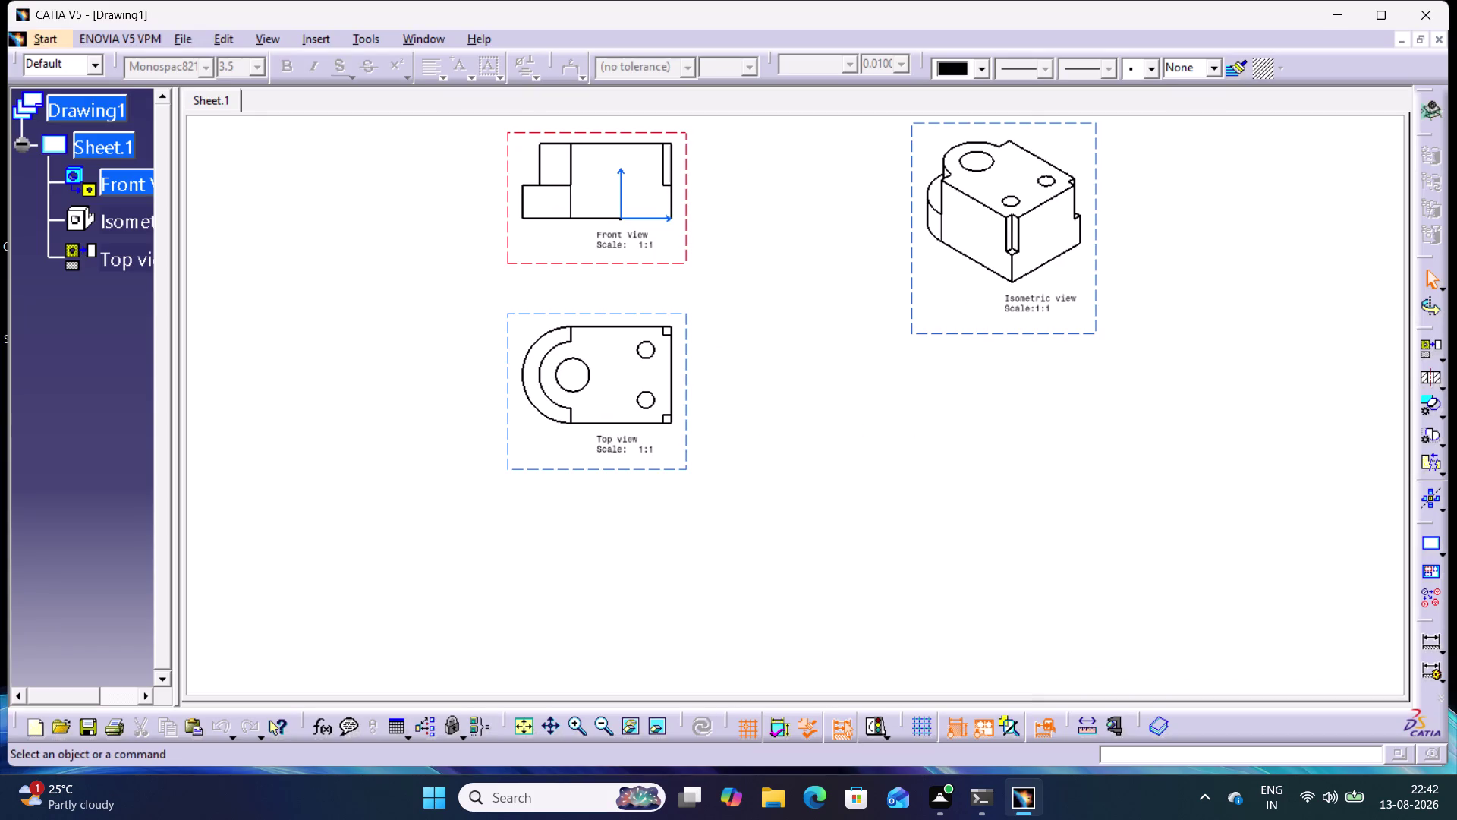
Start repeated dimensioning, move the Tools Palette left, re-centre the sheet, and pick the front view's left step edge.
double_click(1430, 642)
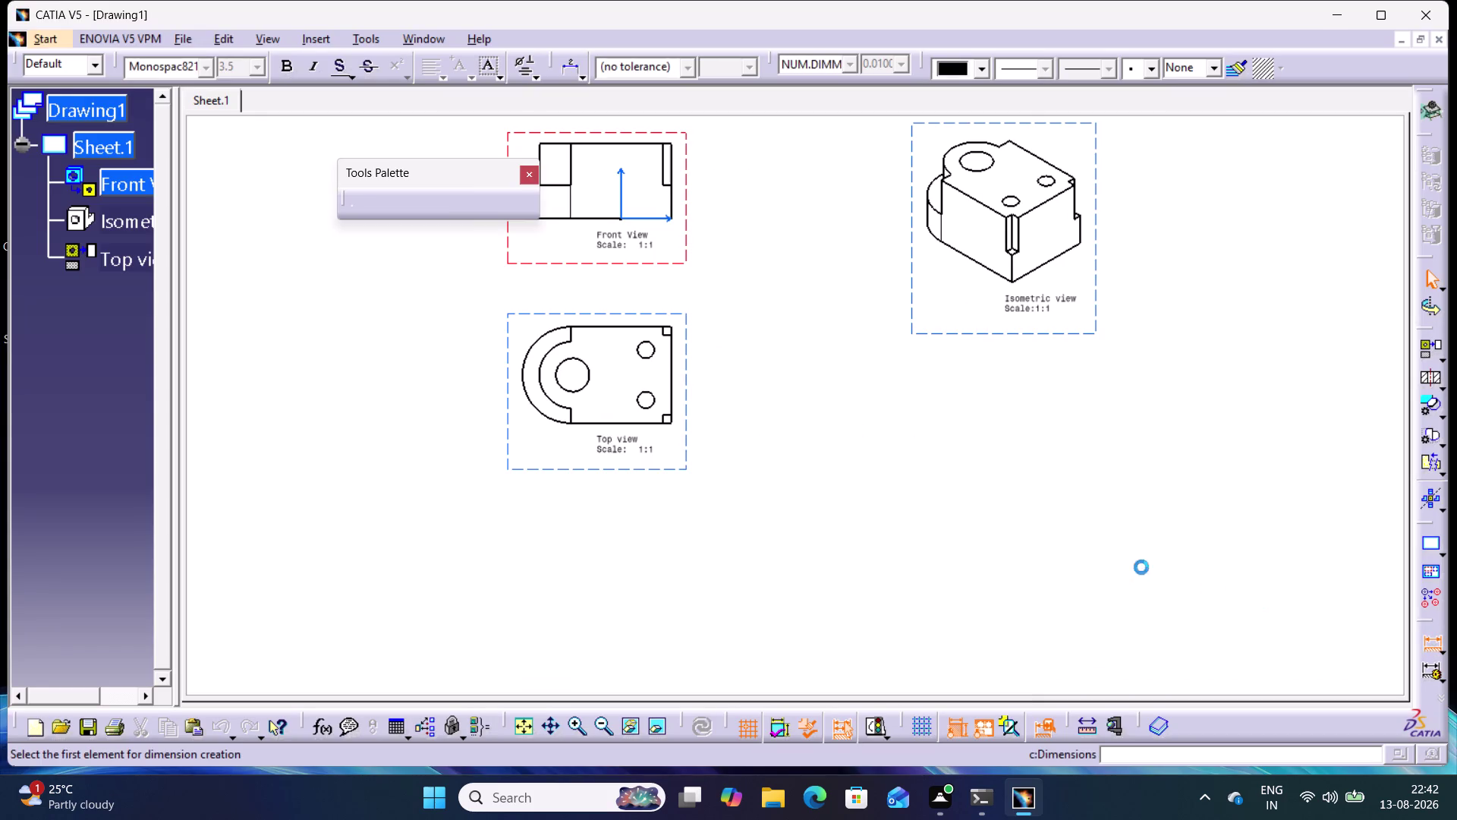
drag(447, 171, 322, 158)
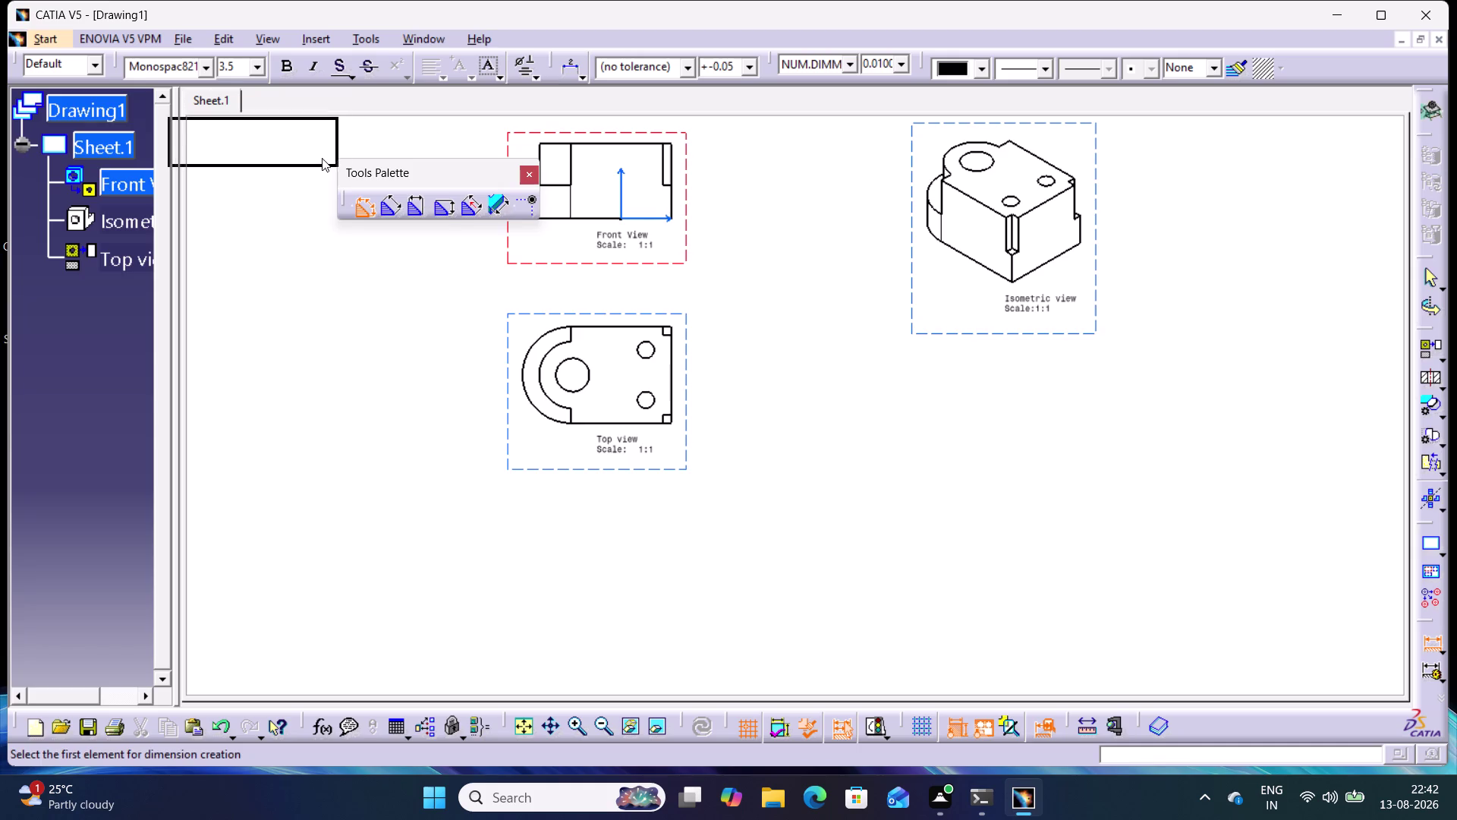
drag(322, 158, 321, 159)
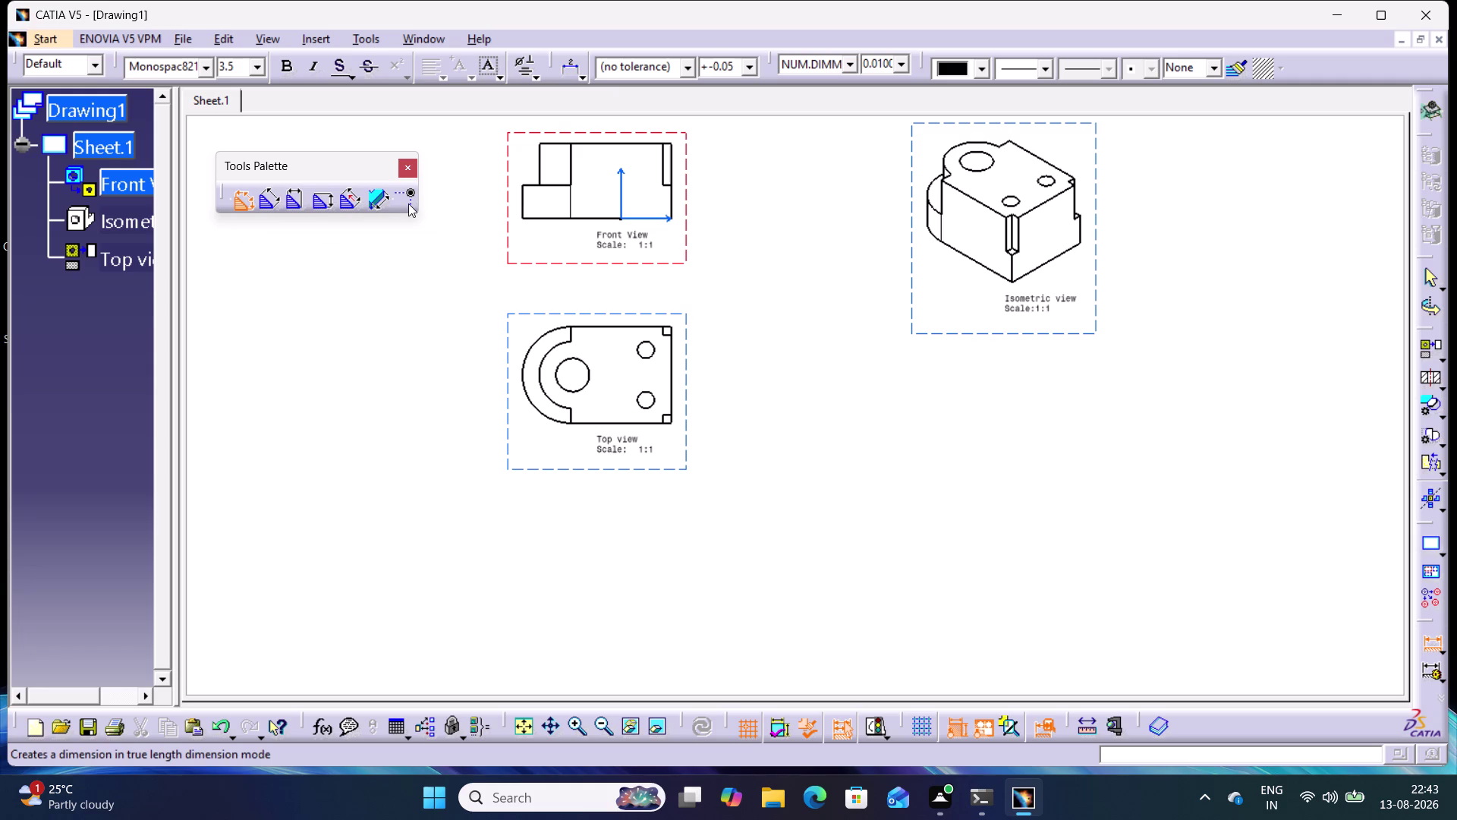
middle_drag(735, 286, 725, 358)
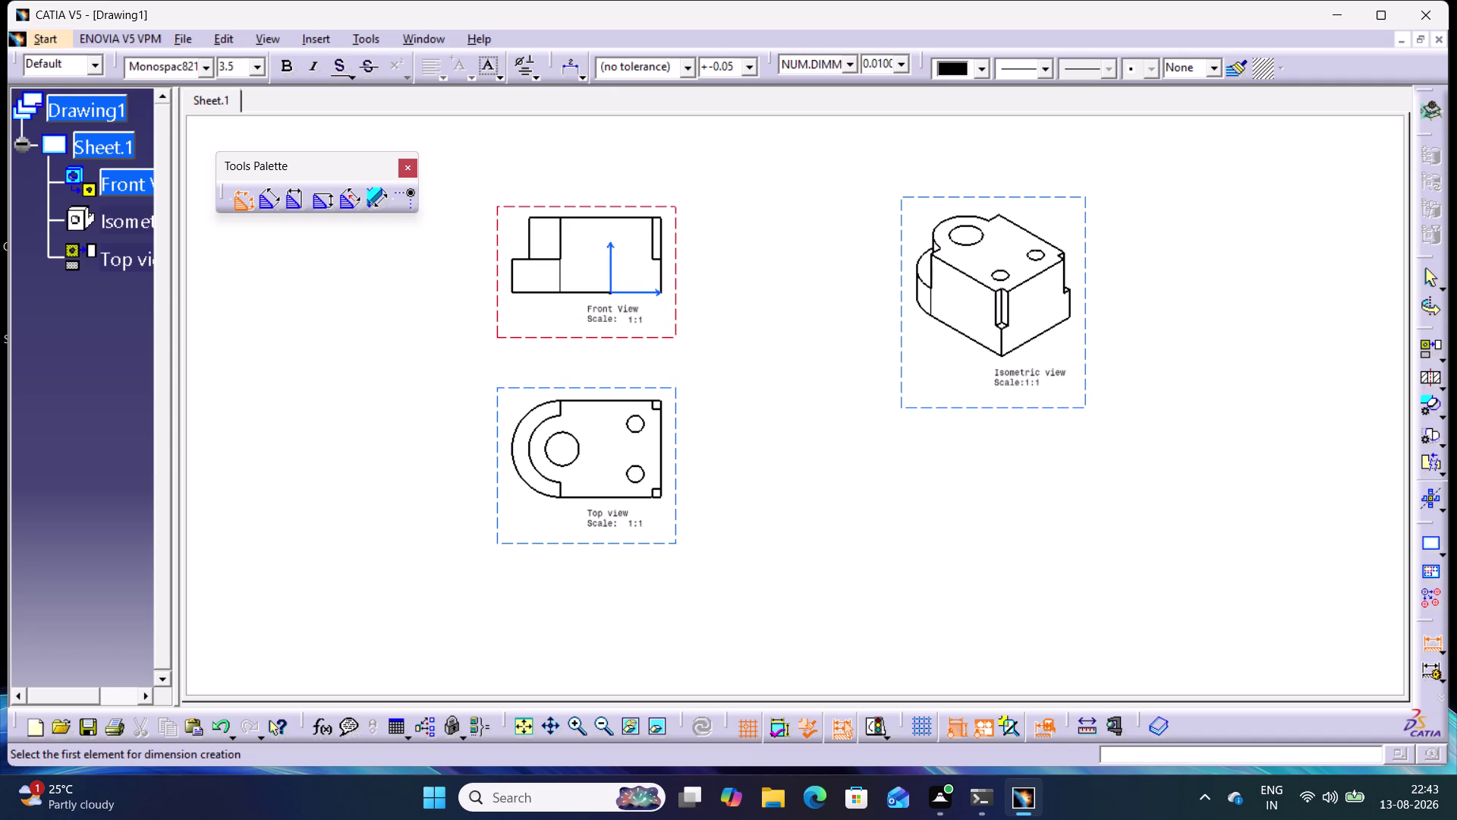
click(514, 275)
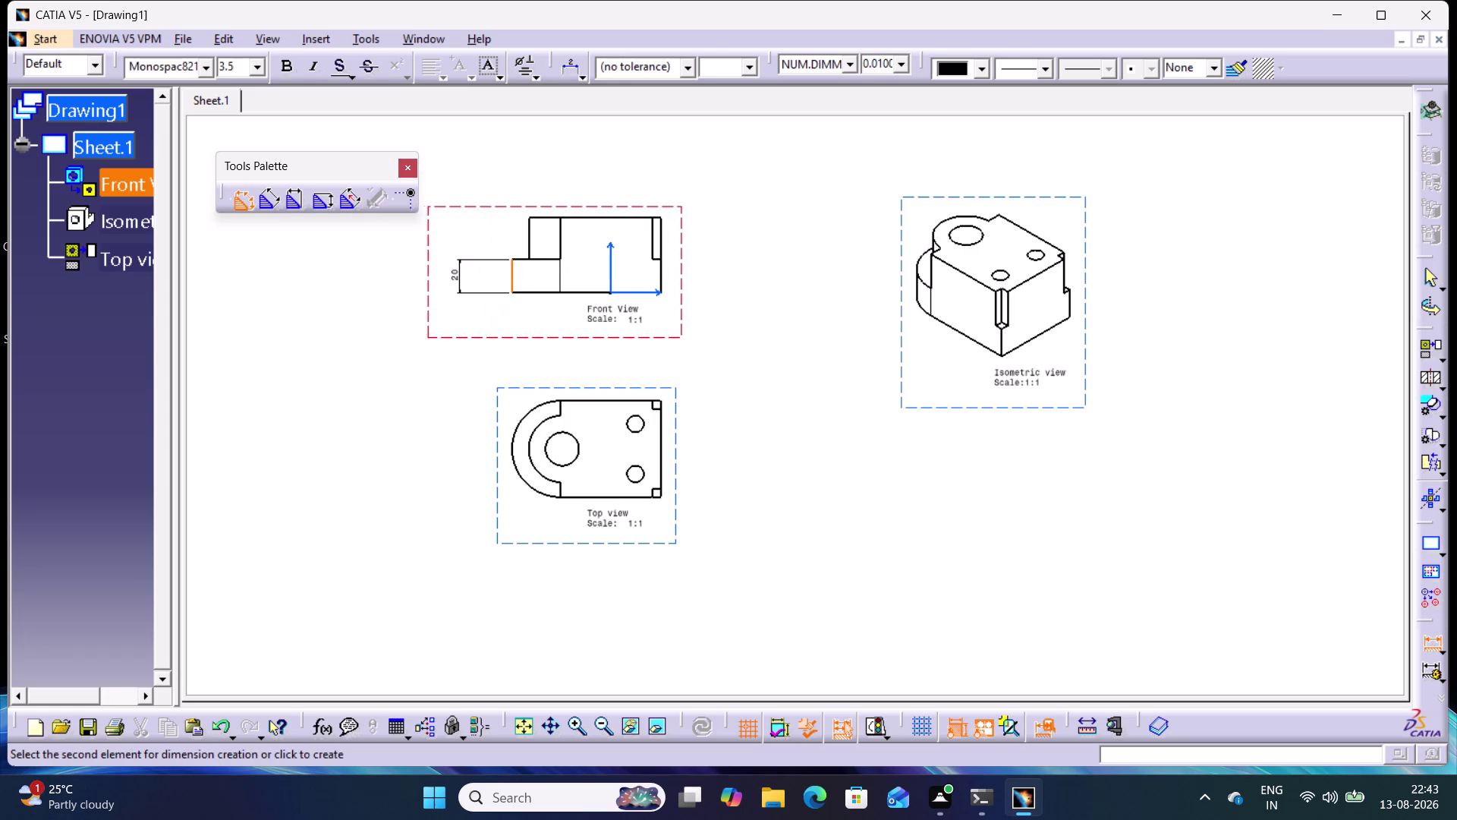
Place a 20 height dimension on the front view's left step and 45 on its right edge.
click(459, 280)
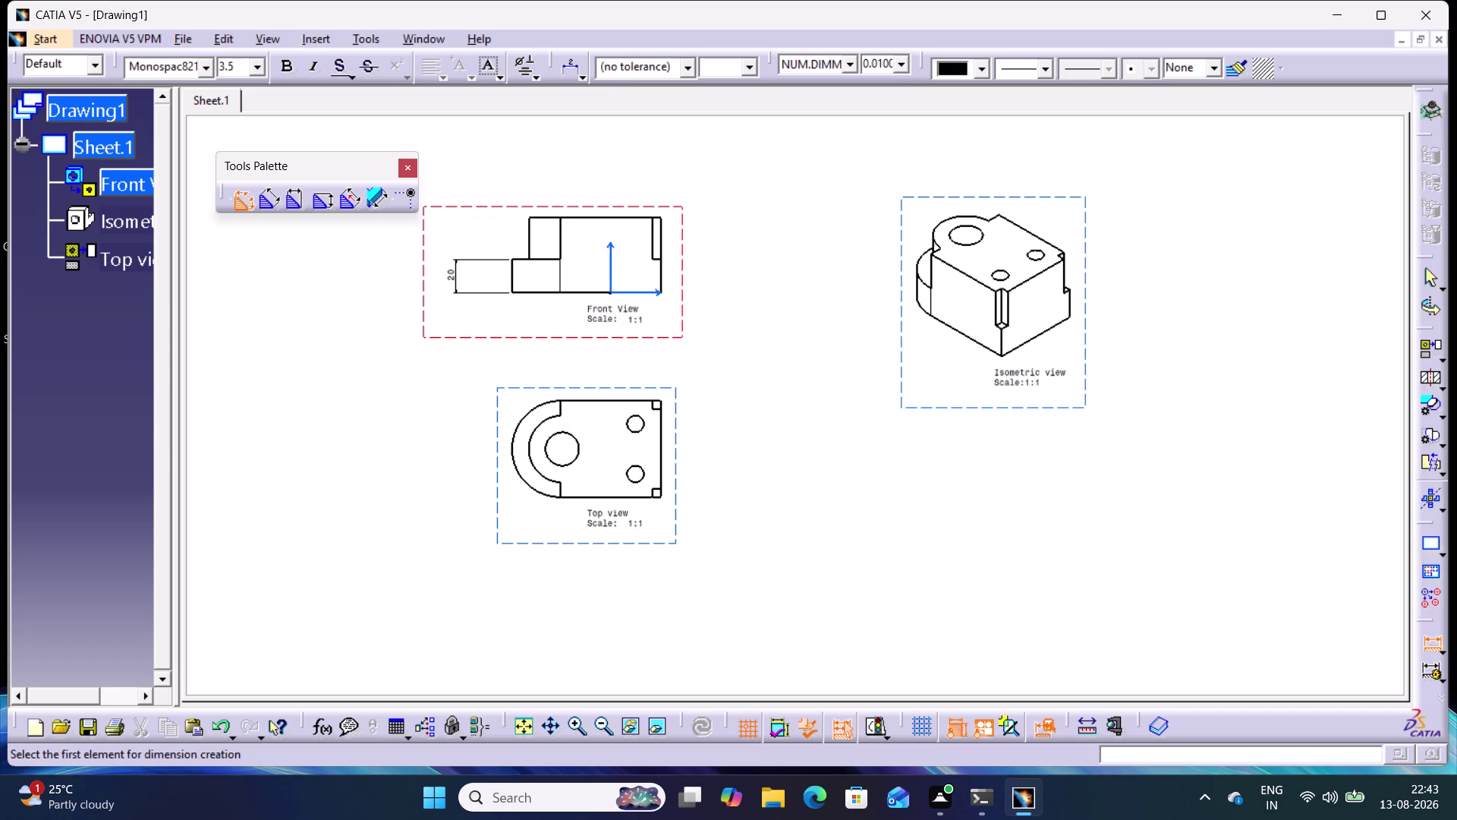
click(653, 294)
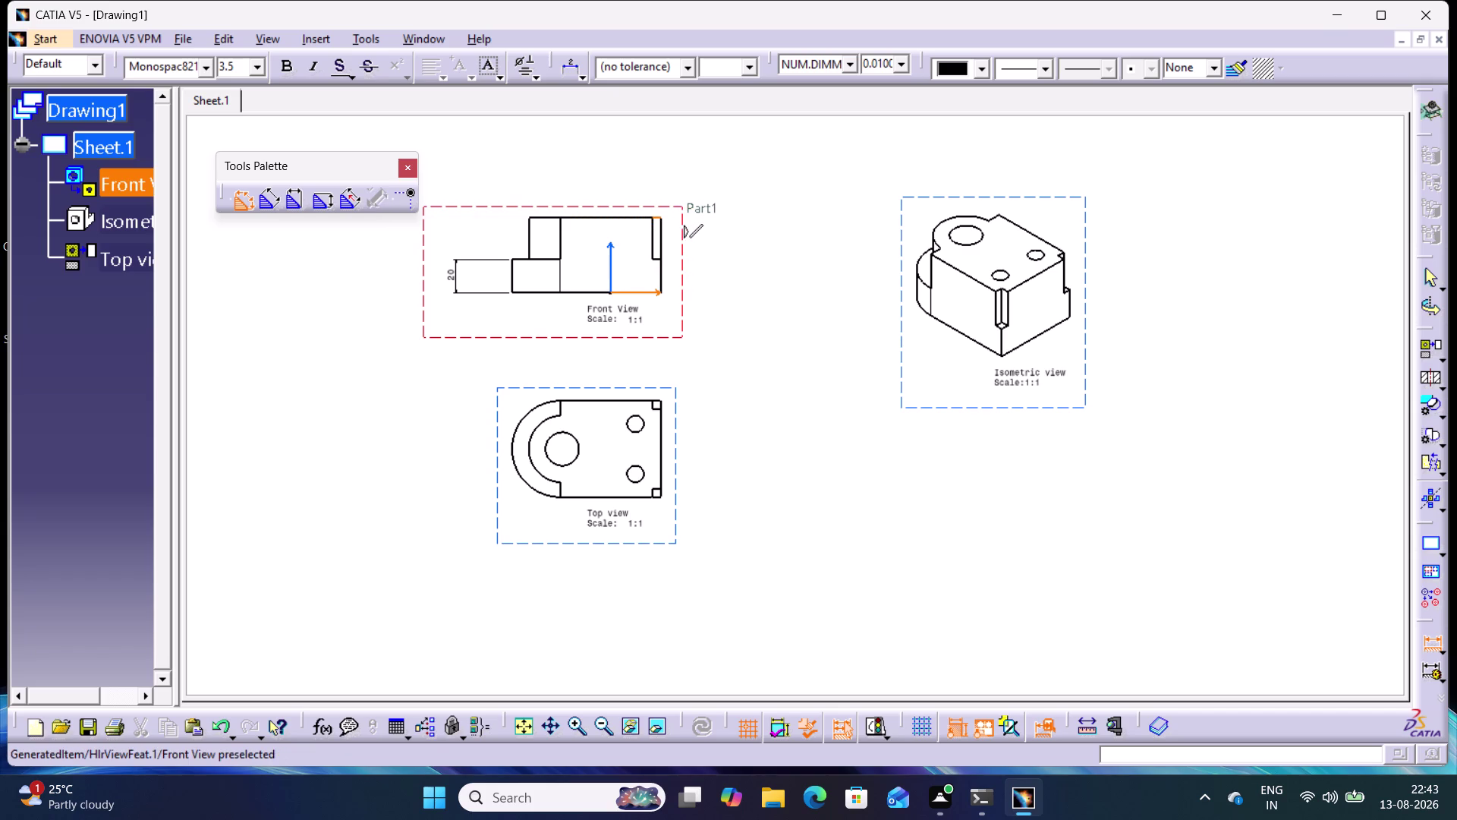
click(656, 215)
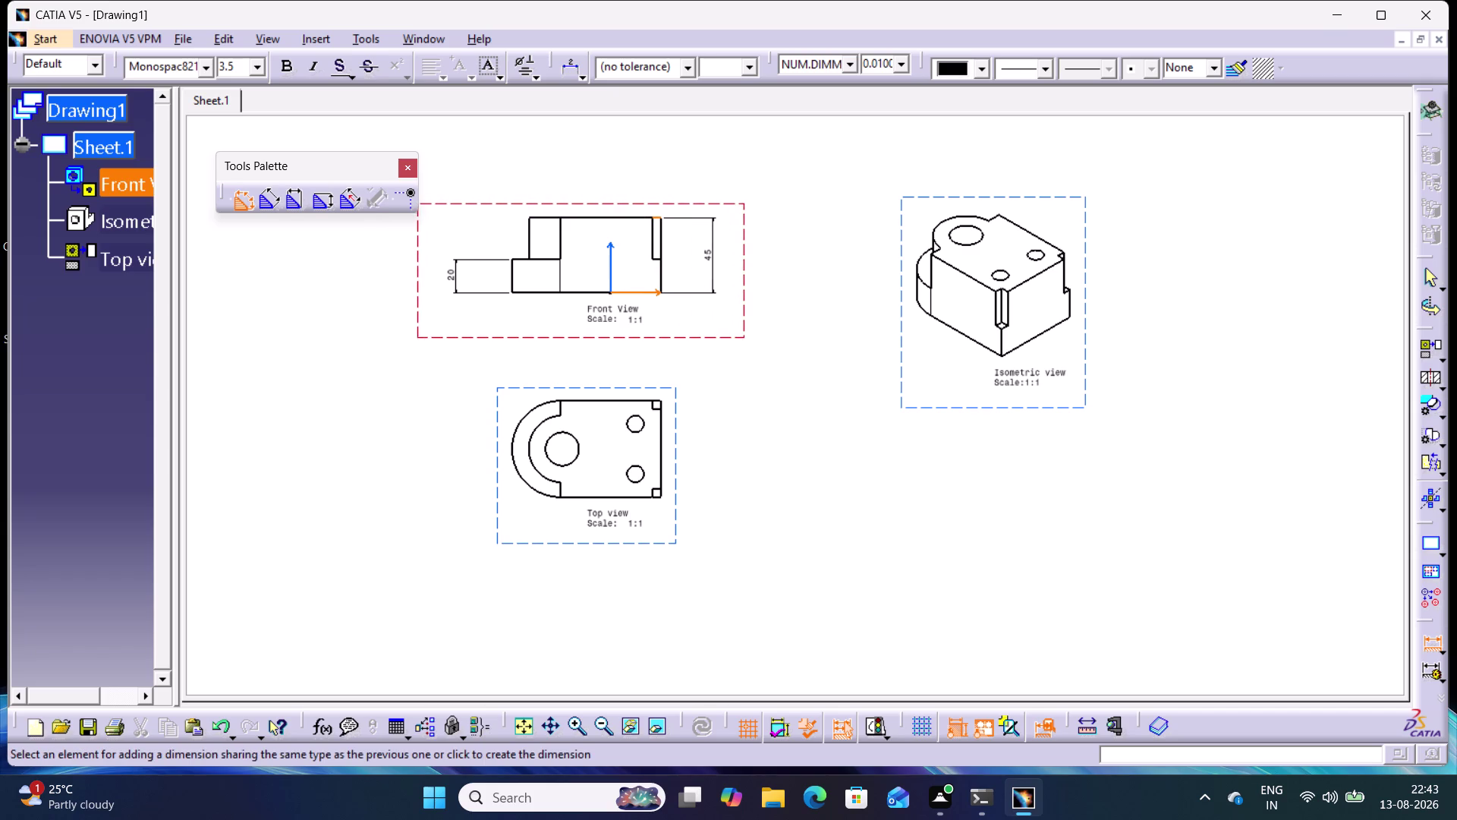
click(709, 262)
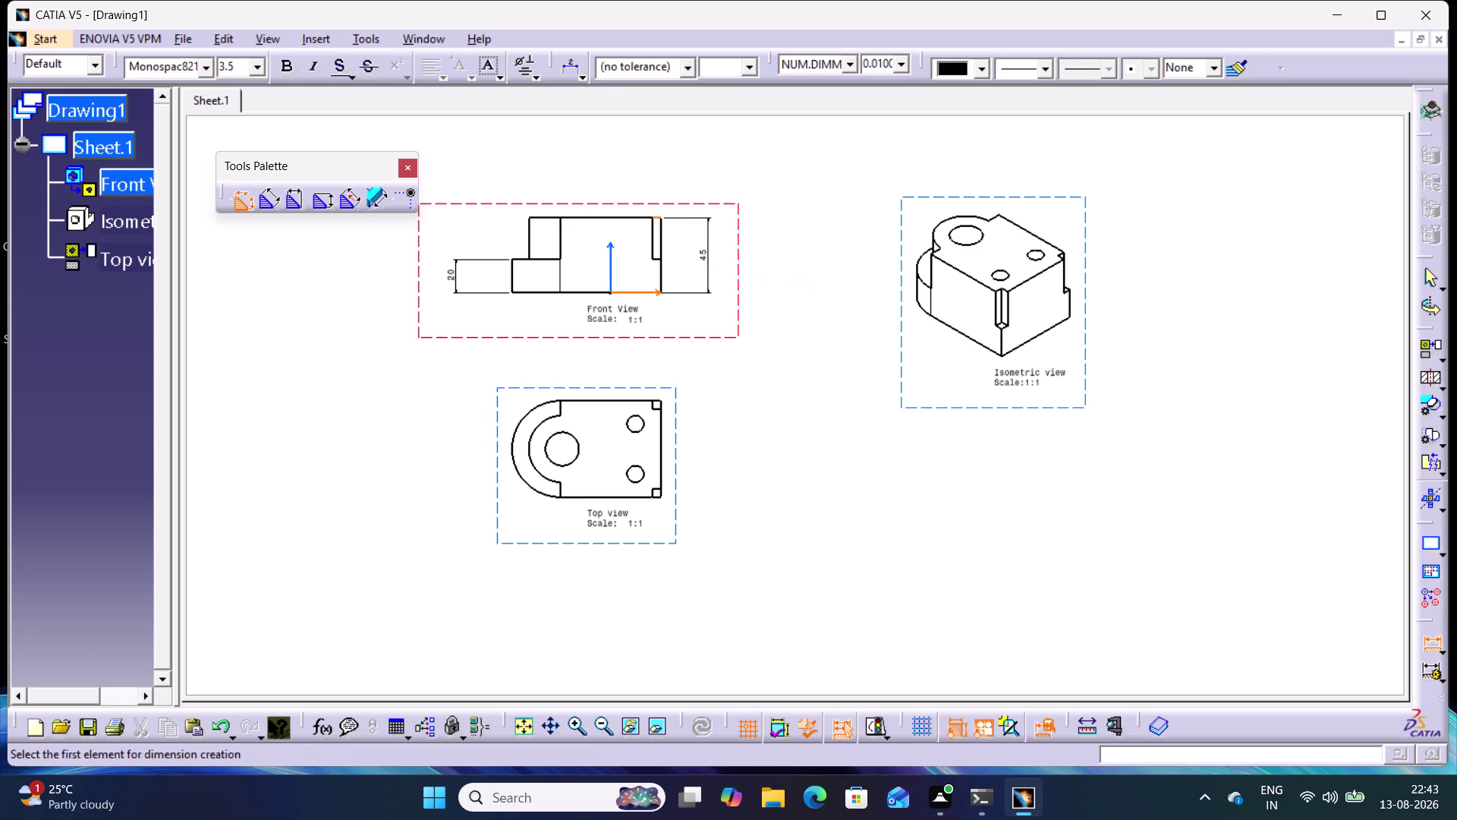
Try a 78.84 width dimension between the front view's vertical edges, then exit without keeping it.
click(808, 286)
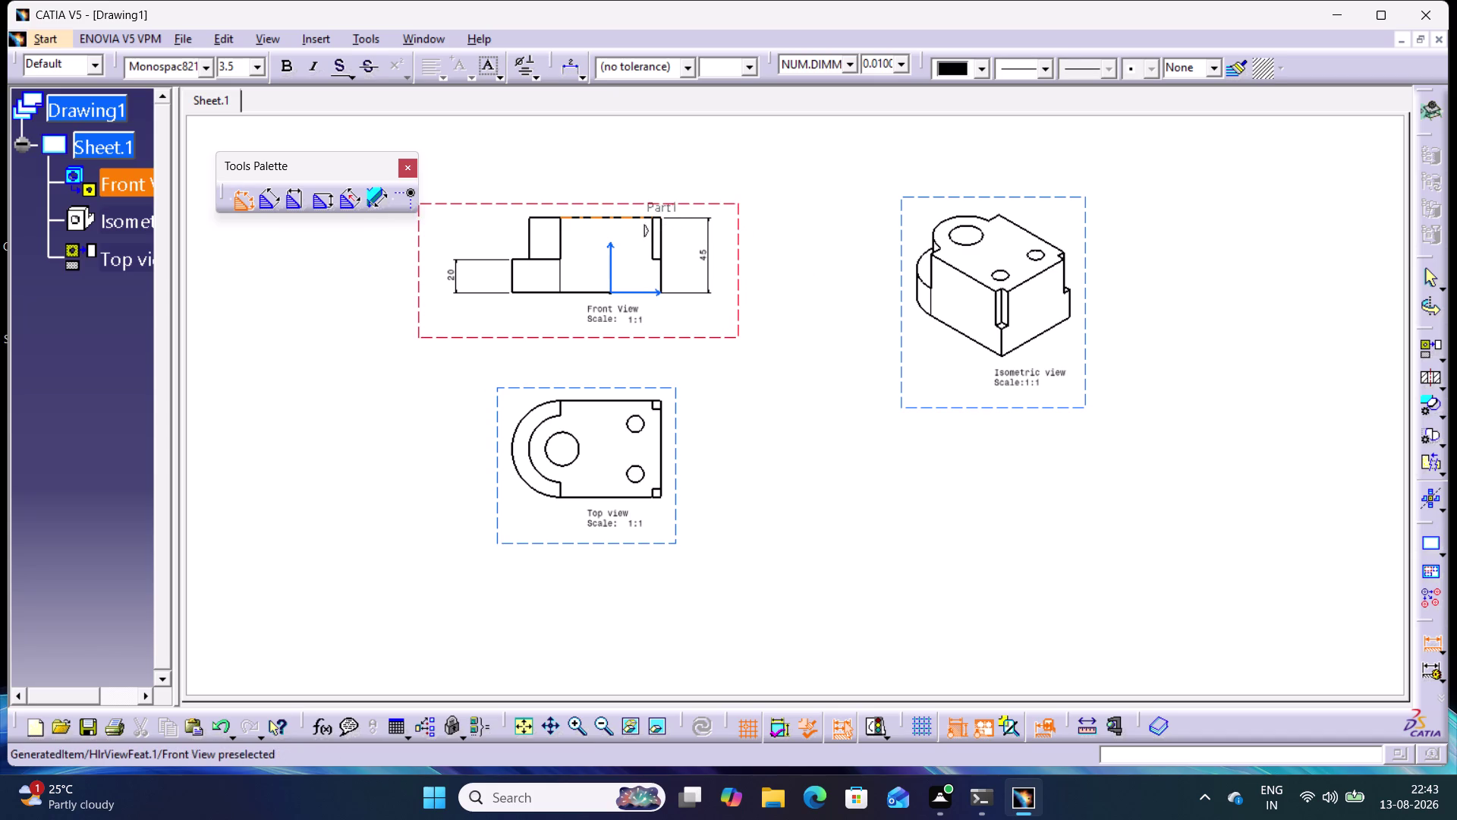
click(530, 223)
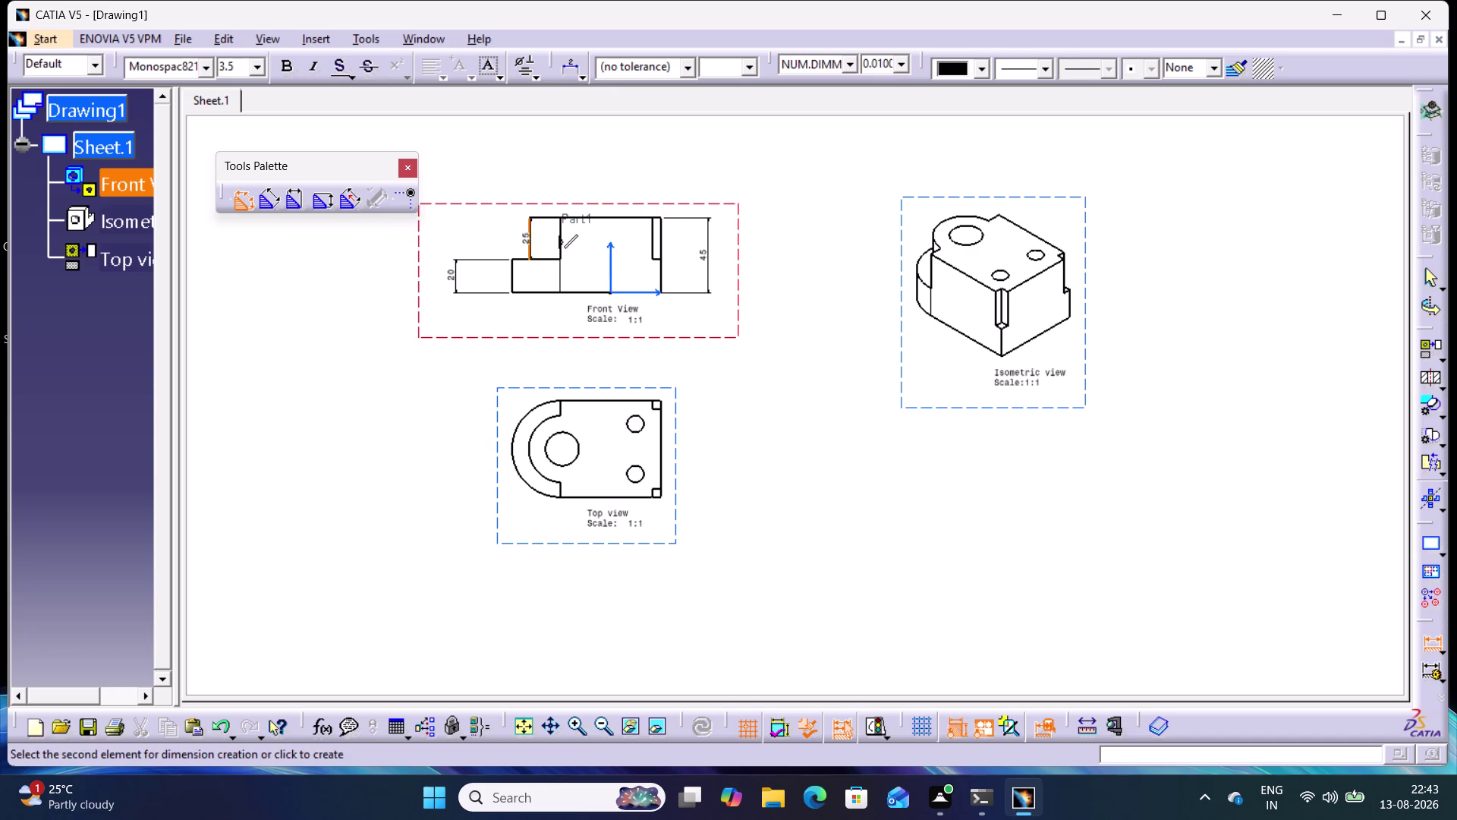
click(662, 239)
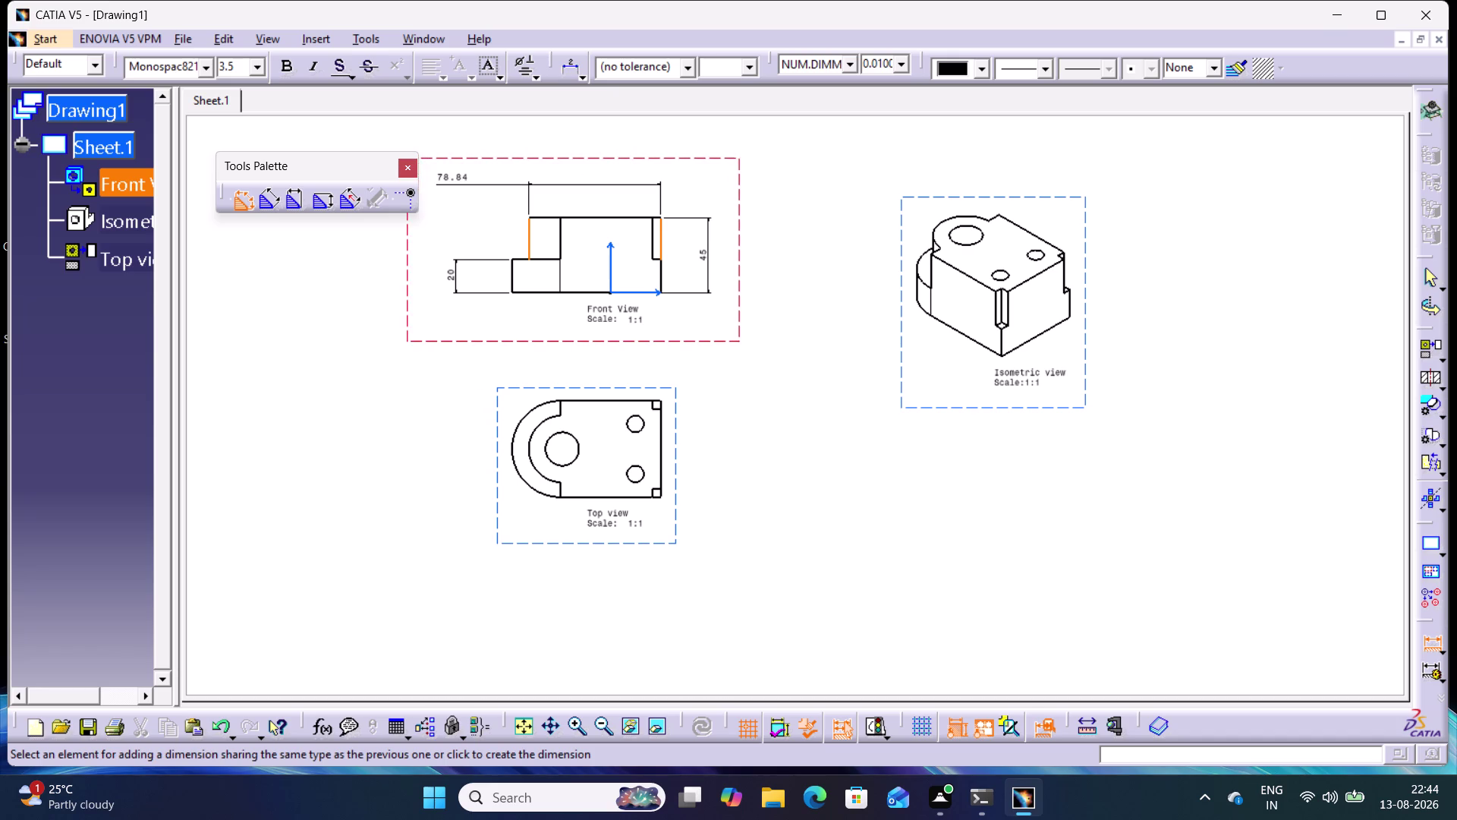
click(406, 169)
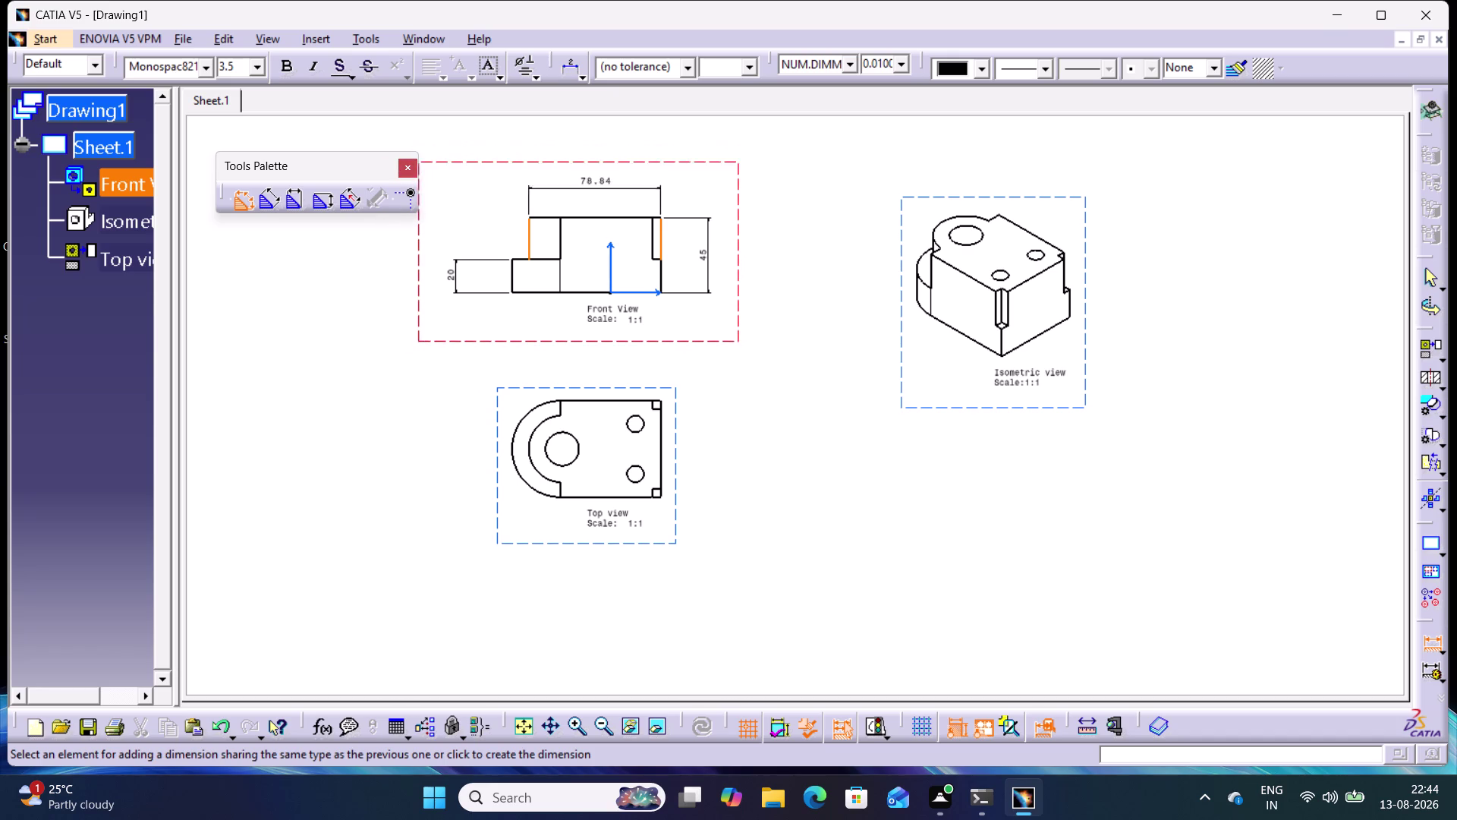
click(1434, 642)
click(1255, 459)
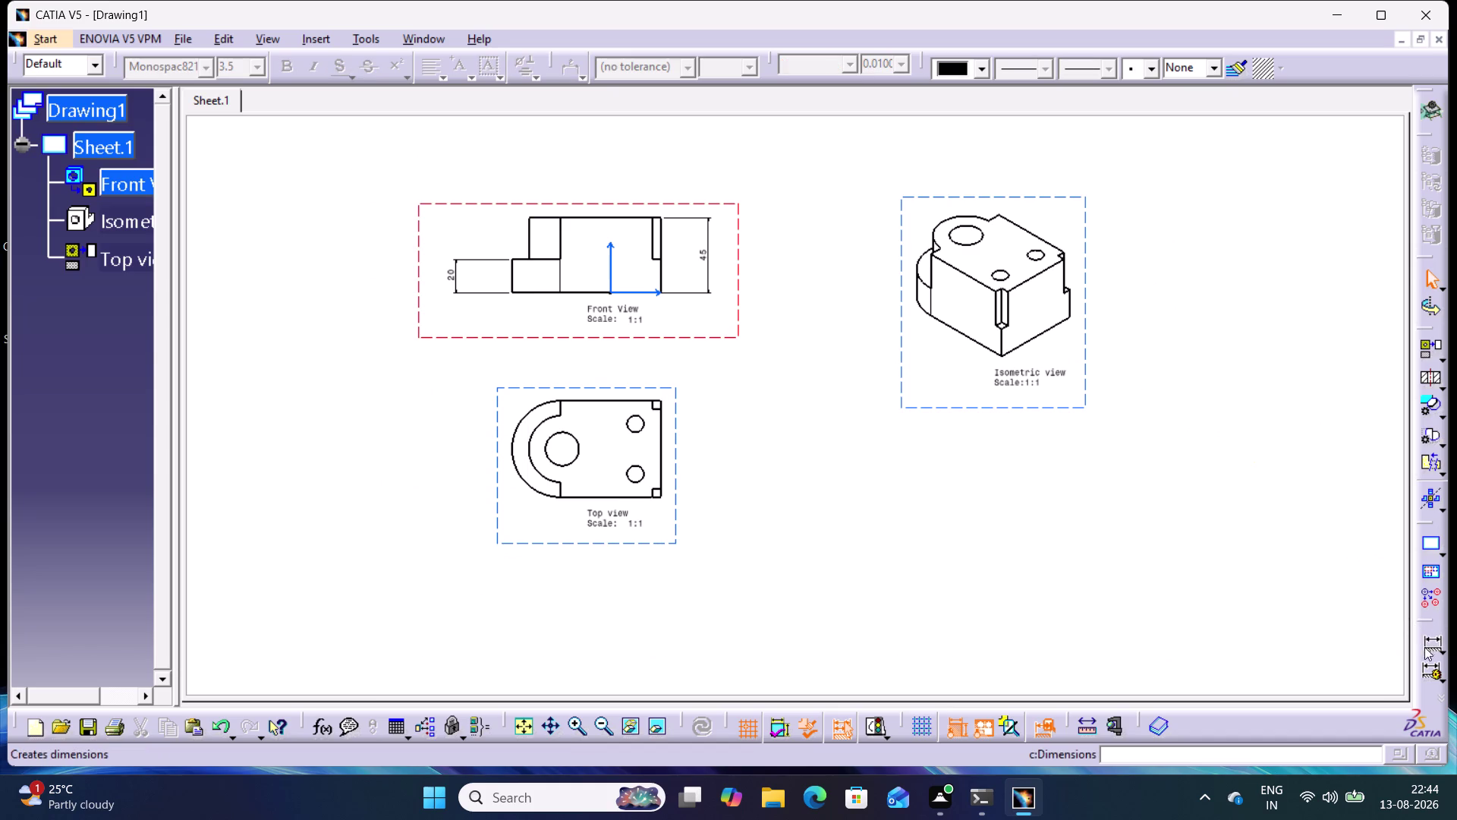
double_click(1432, 640)
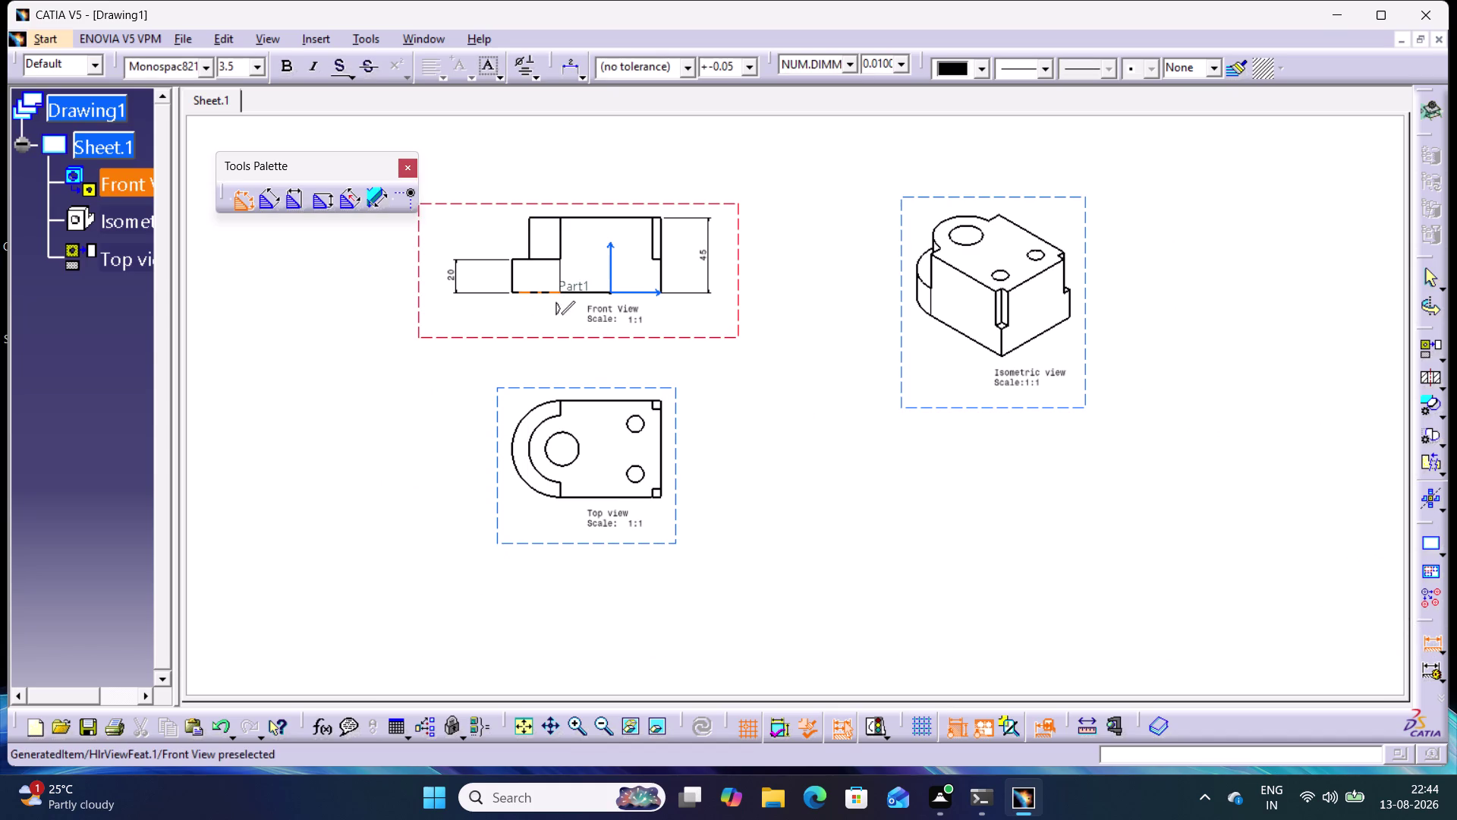
click(509, 275)
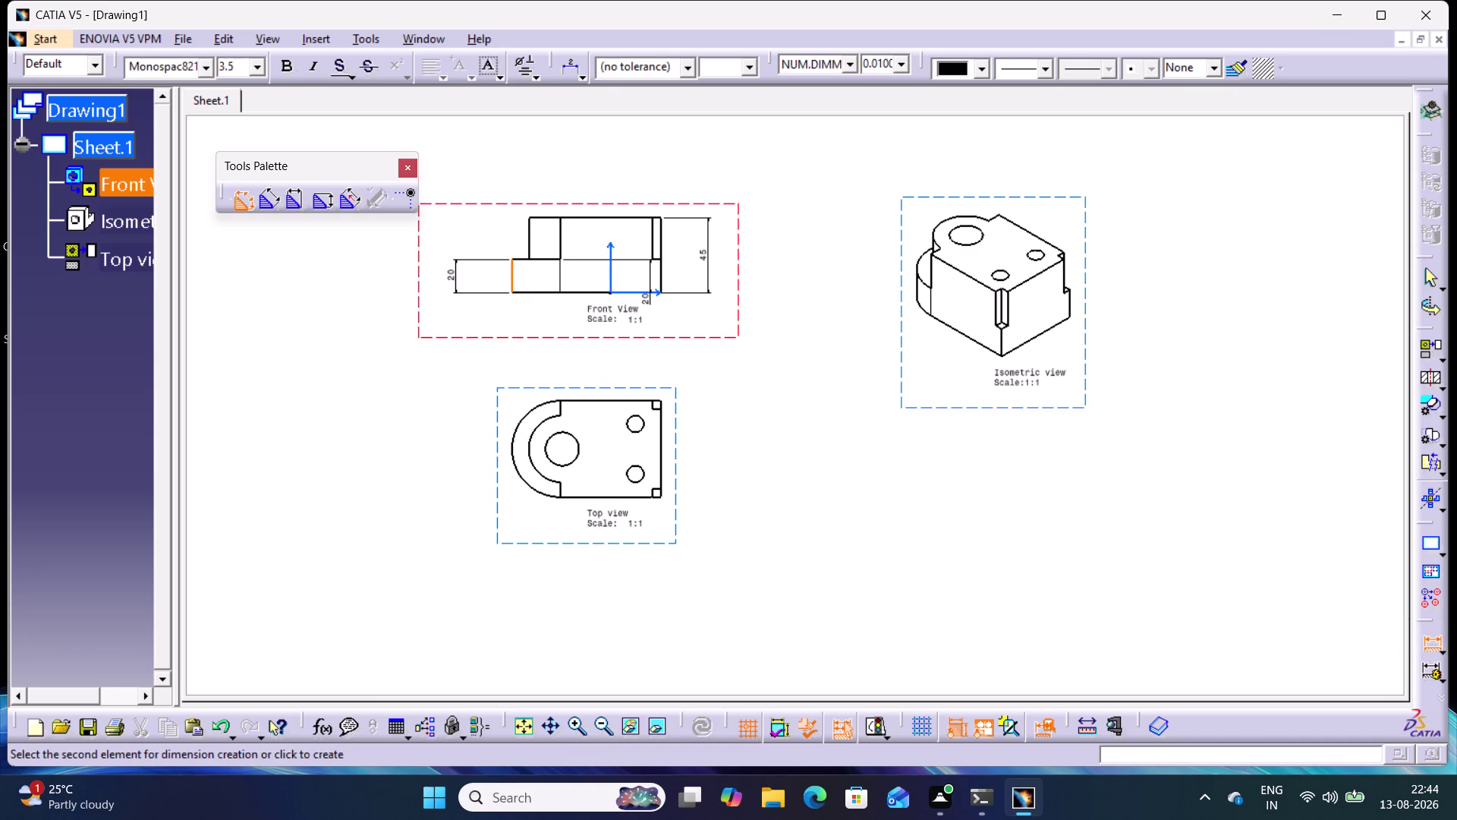
click(662, 273)
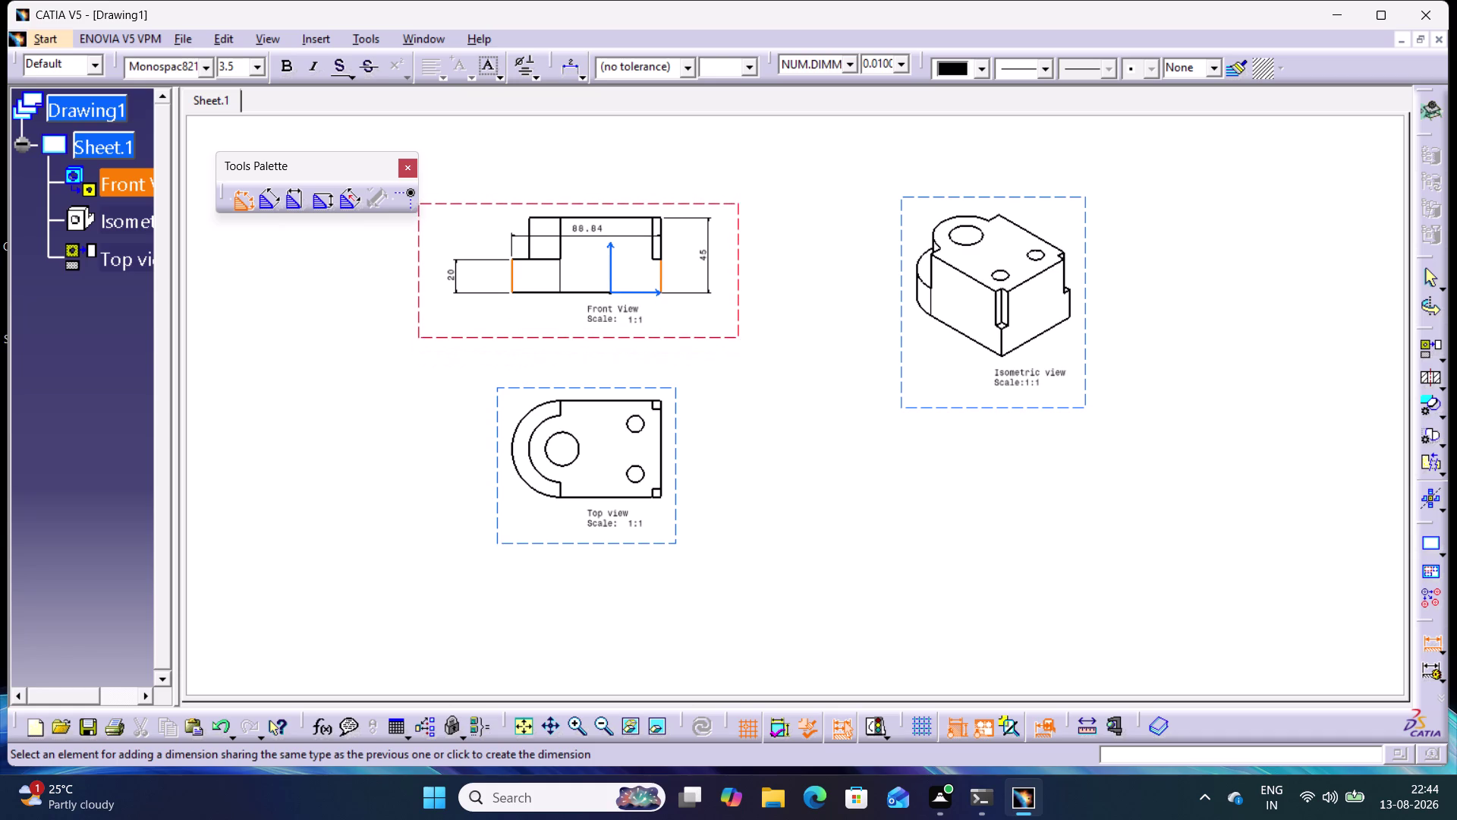
click(242, 199)
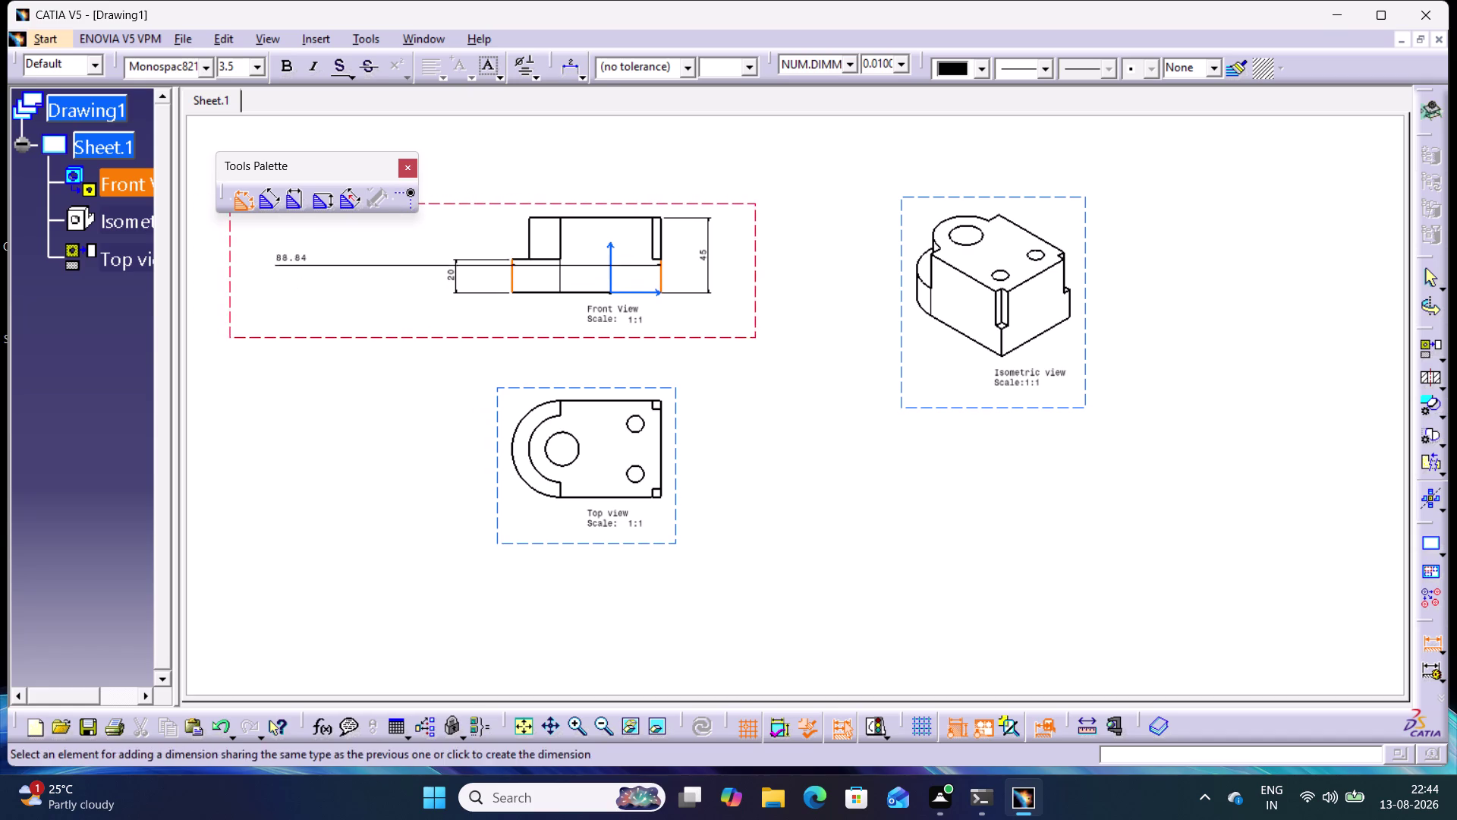
click(252, 202)
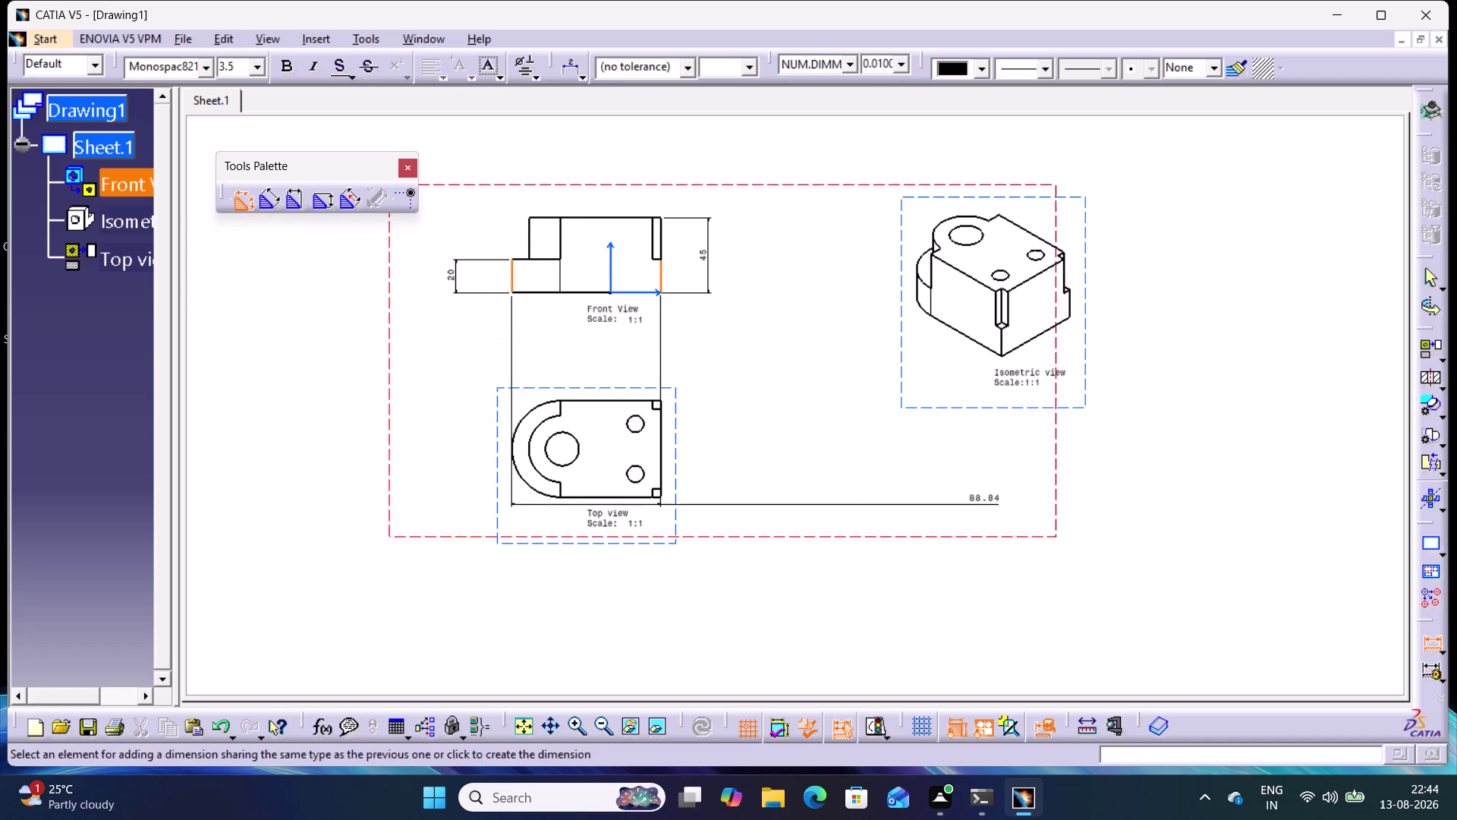
click(1424, 643)
click(1280, 544)
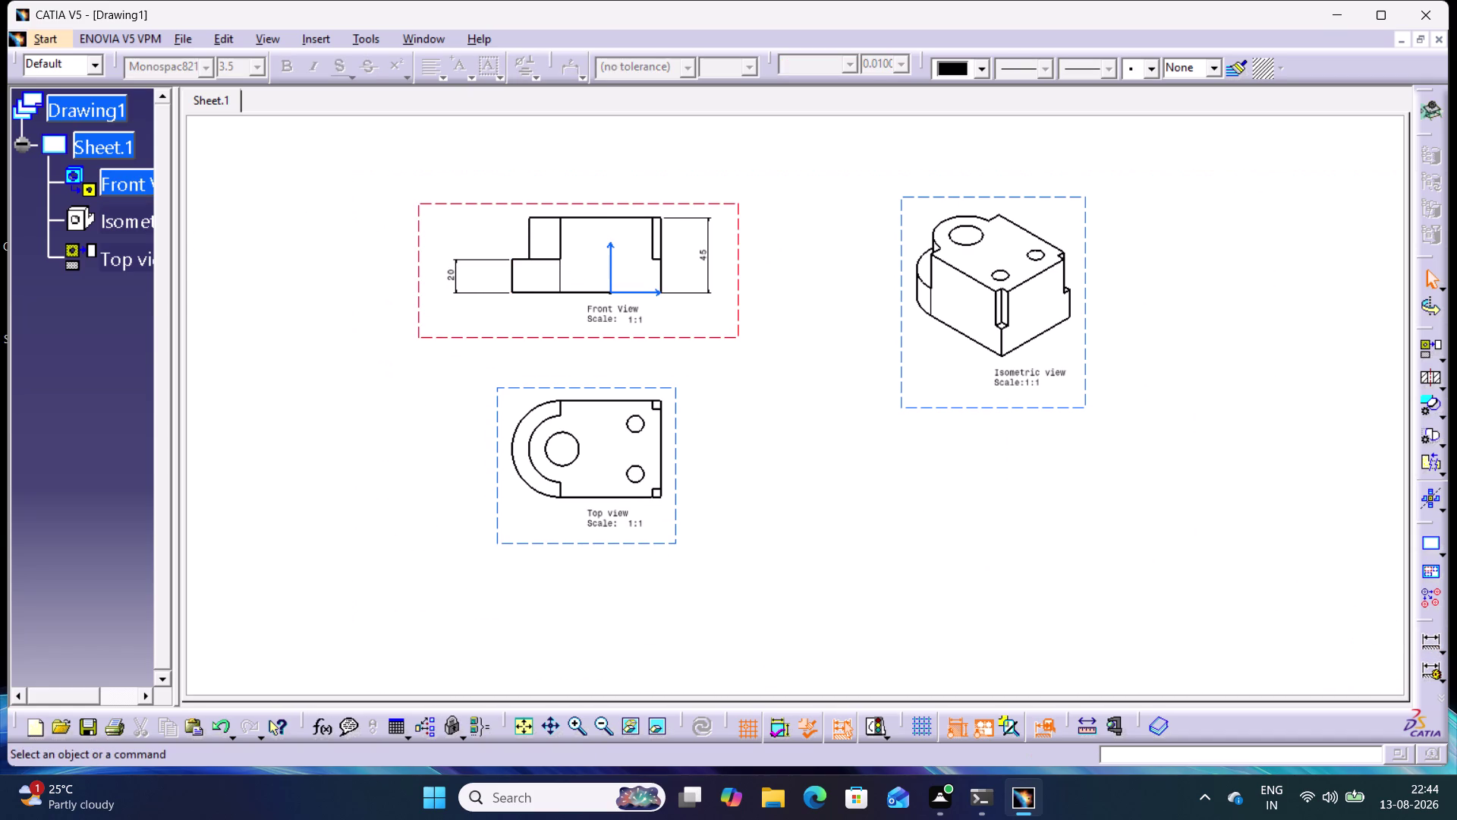